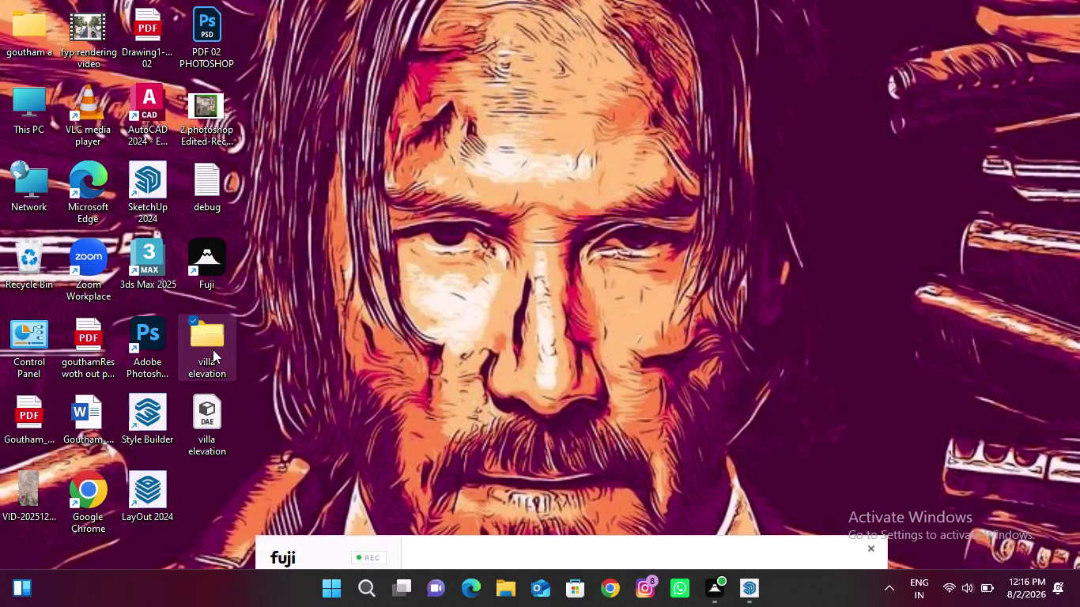
Open the 'villa elevation' folder and scroll through its 175 texture thumbnails to the end.
double_click(213, 350)
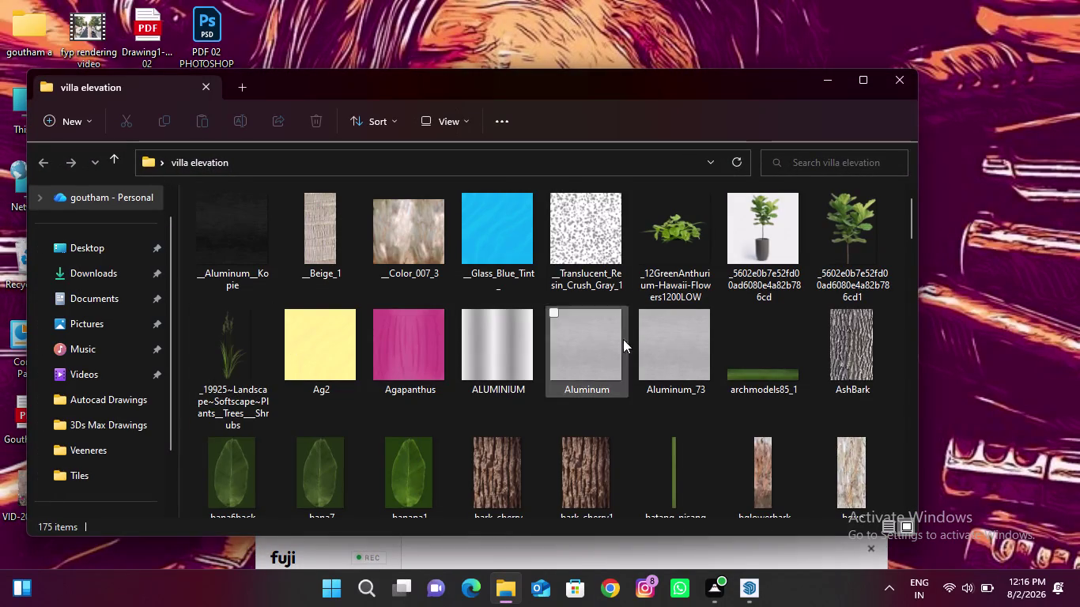
scroll(down, 3)
scroll(down, 3)
scroll(down, 3)
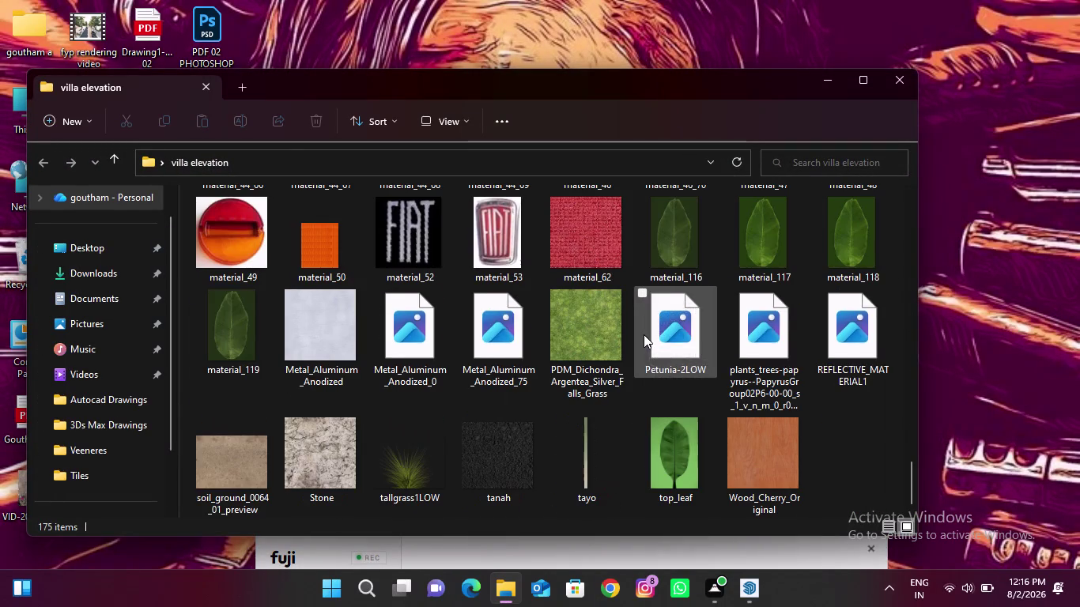
scroll(down, 3)
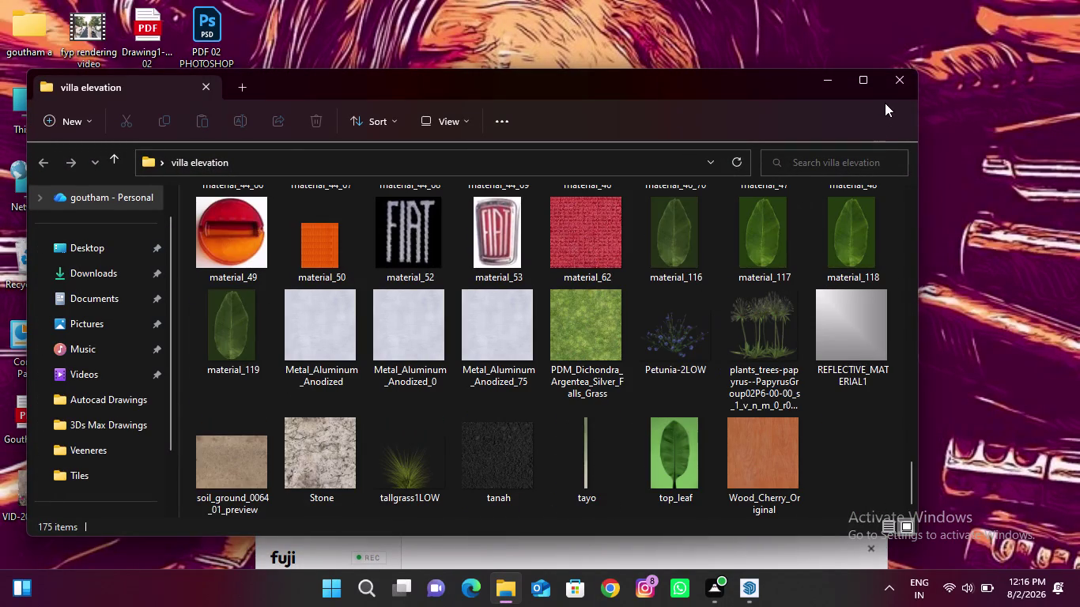